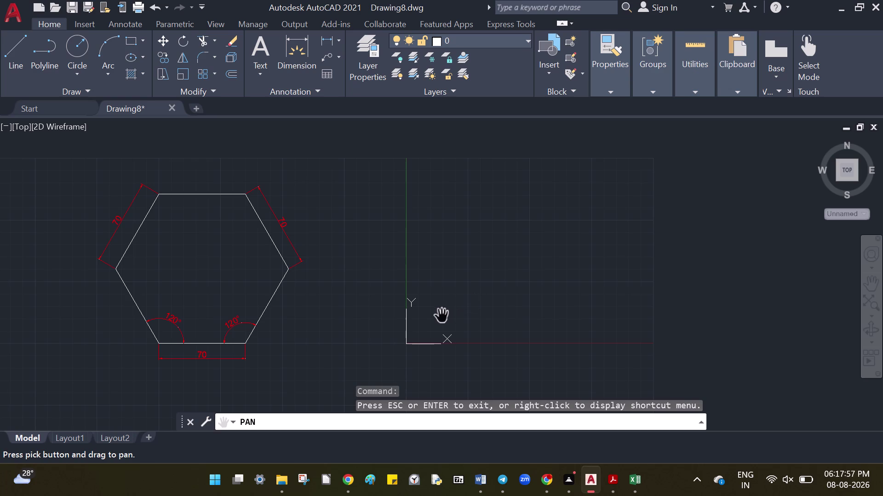
Pan the view upward so the dimensioned red hexagon sits higher on screen.
drag(443, 315, 437, 274)
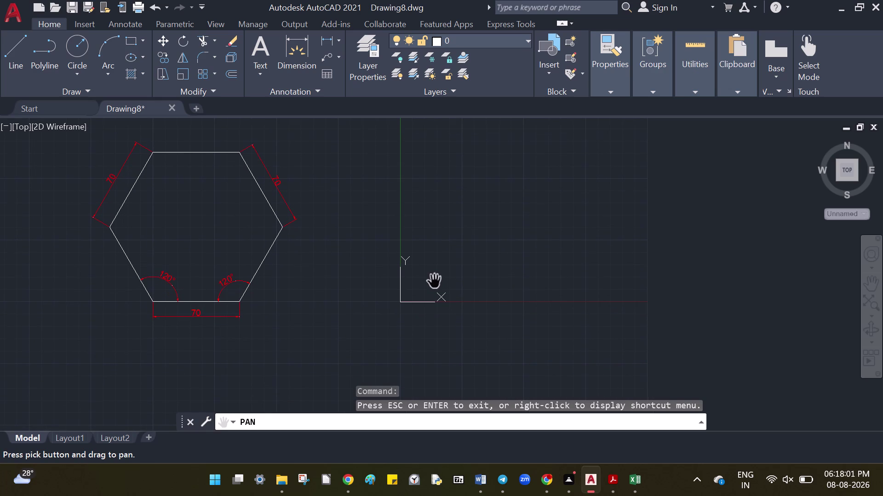